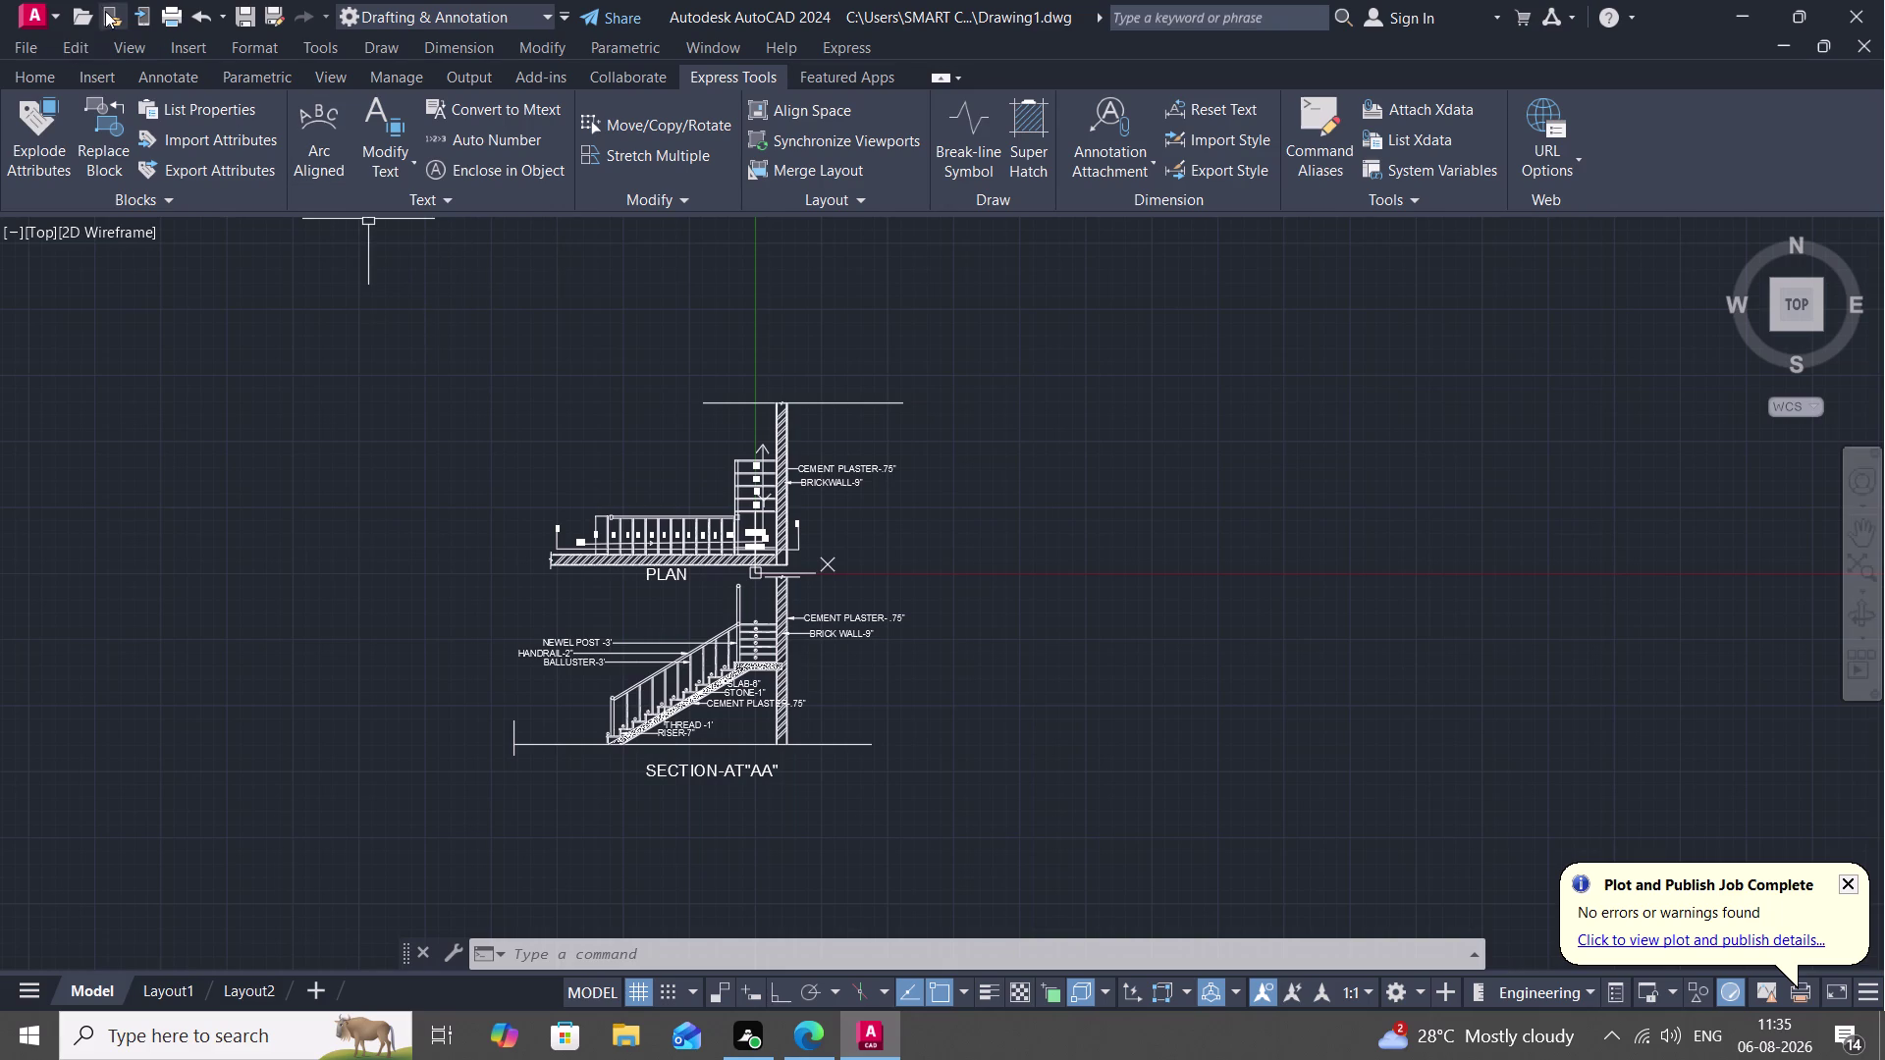
Start Save As for the staircase drawing, with the Desktop as the save location.
click(271, 18)
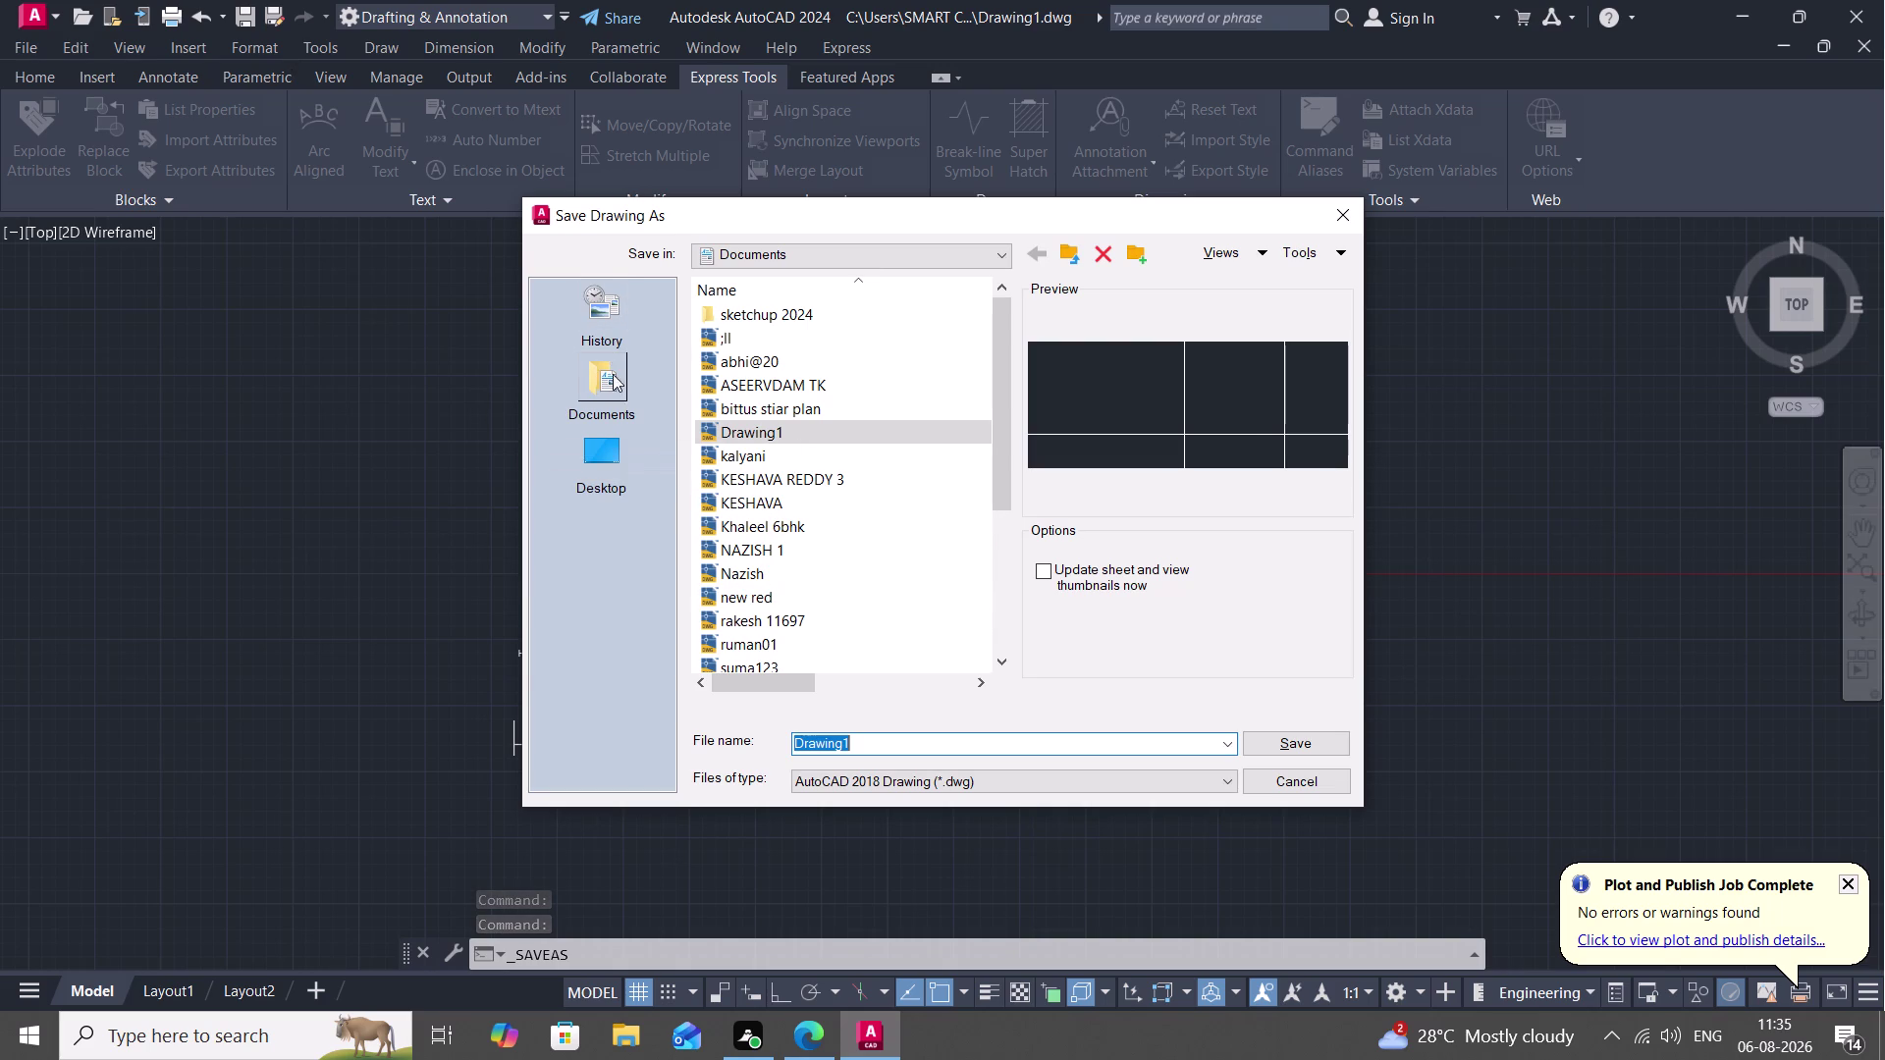
click(604, 457)
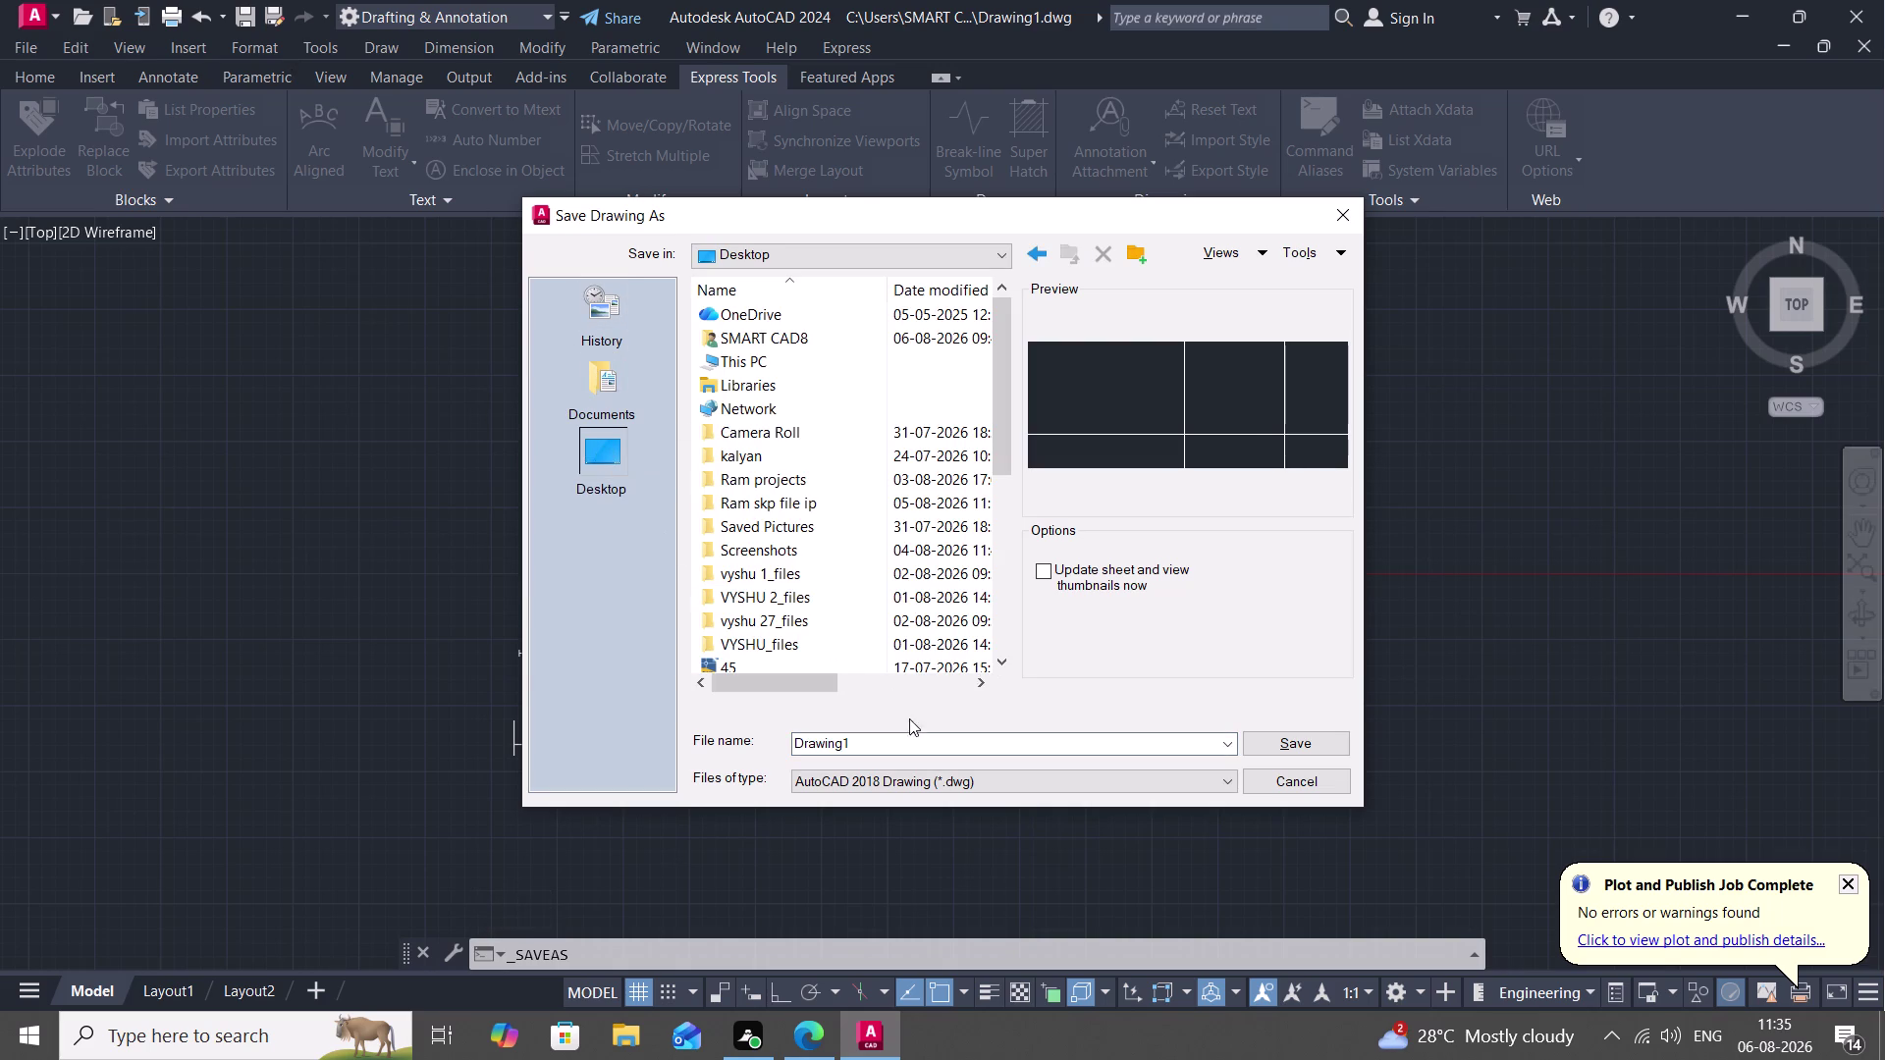
Replace Drawing1 with 'VYSHNAVI 1' and save it as an AutoCAD 2018 DWG.
click(917, 740)
key(BackSpace)
key(BackSpace)
key(BackSpace)
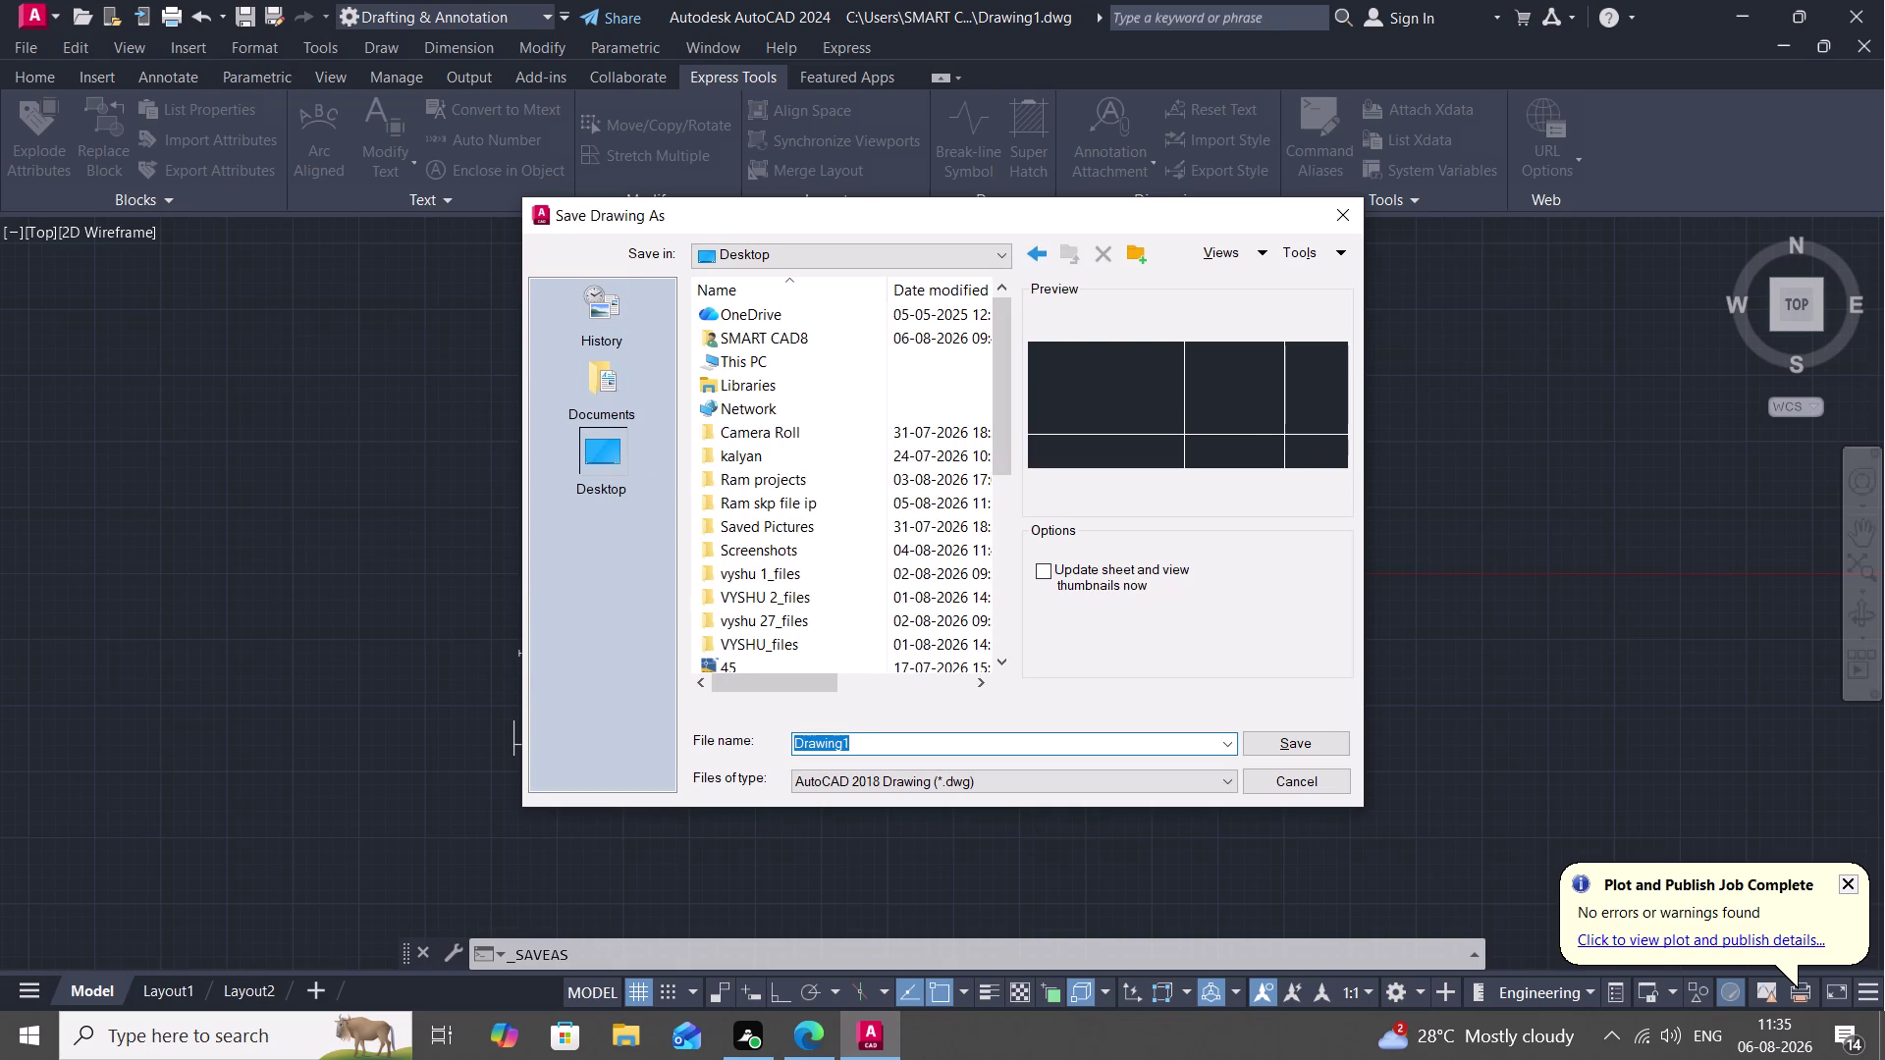
text(VYS)
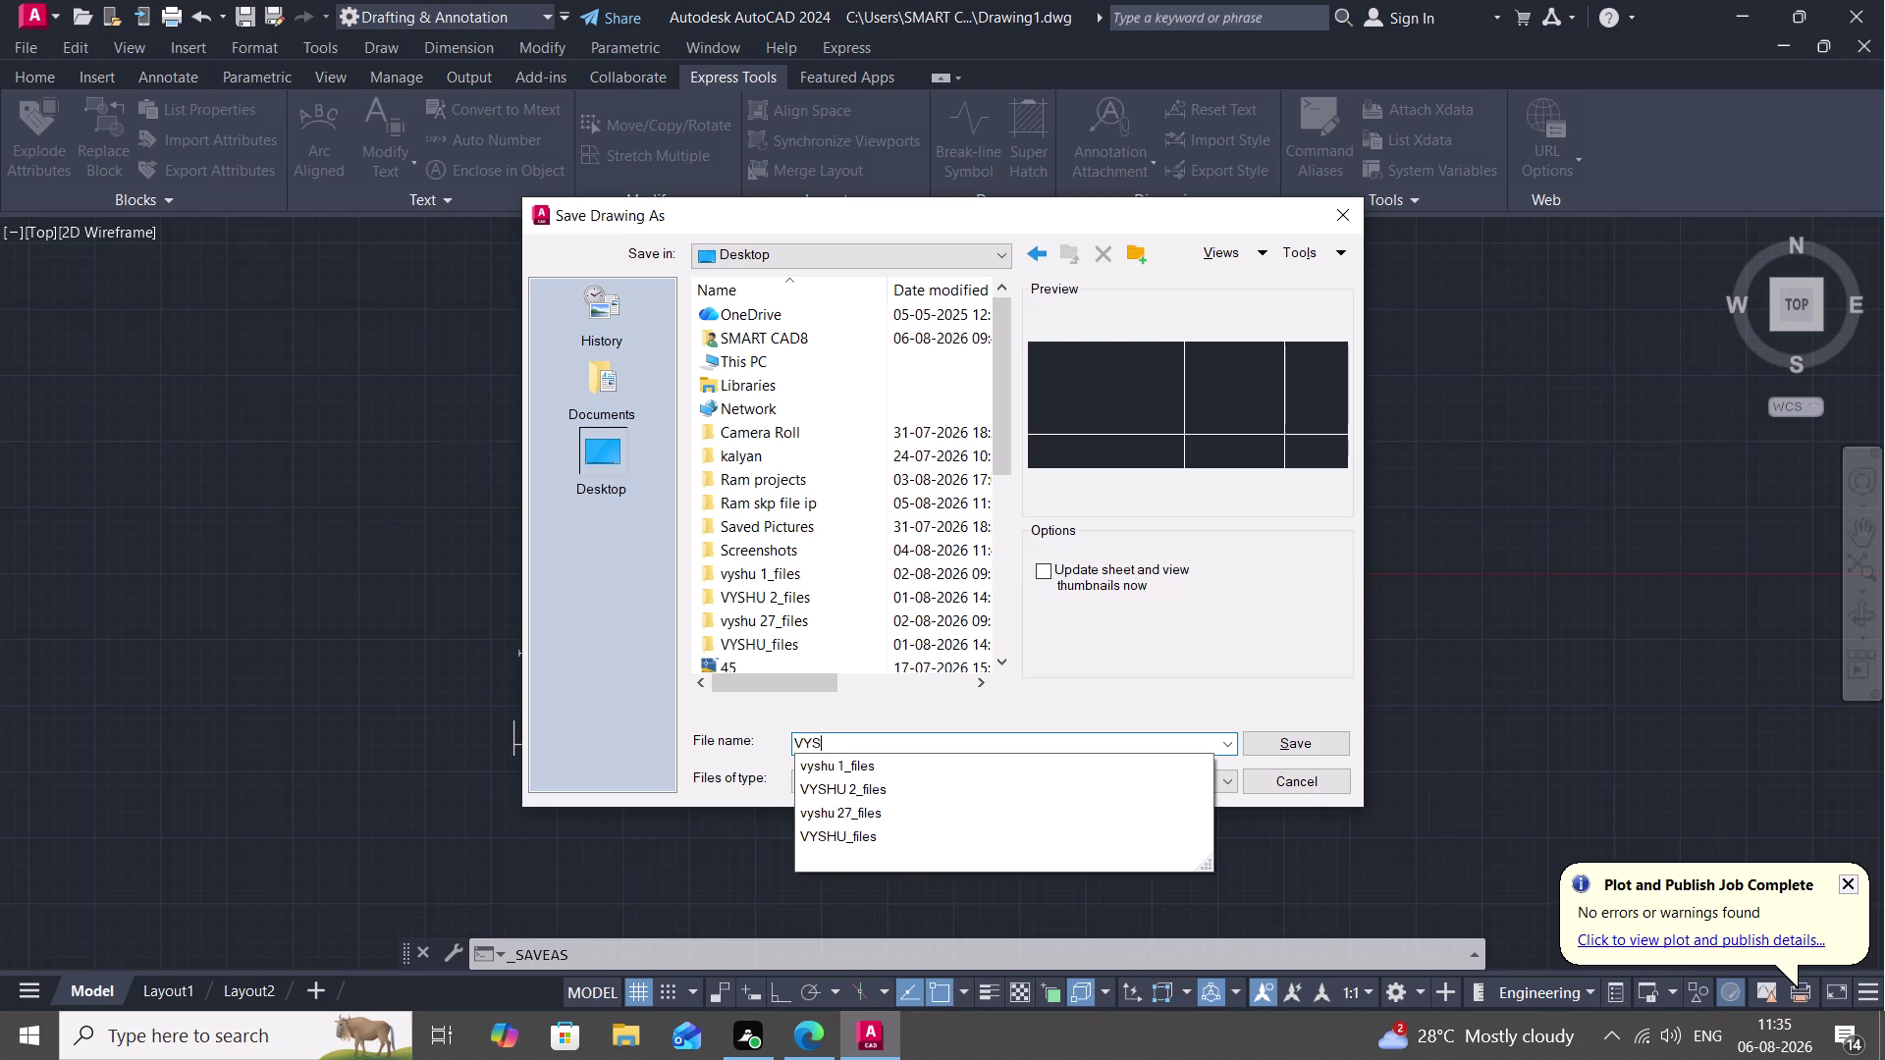
text(H)
key(n)
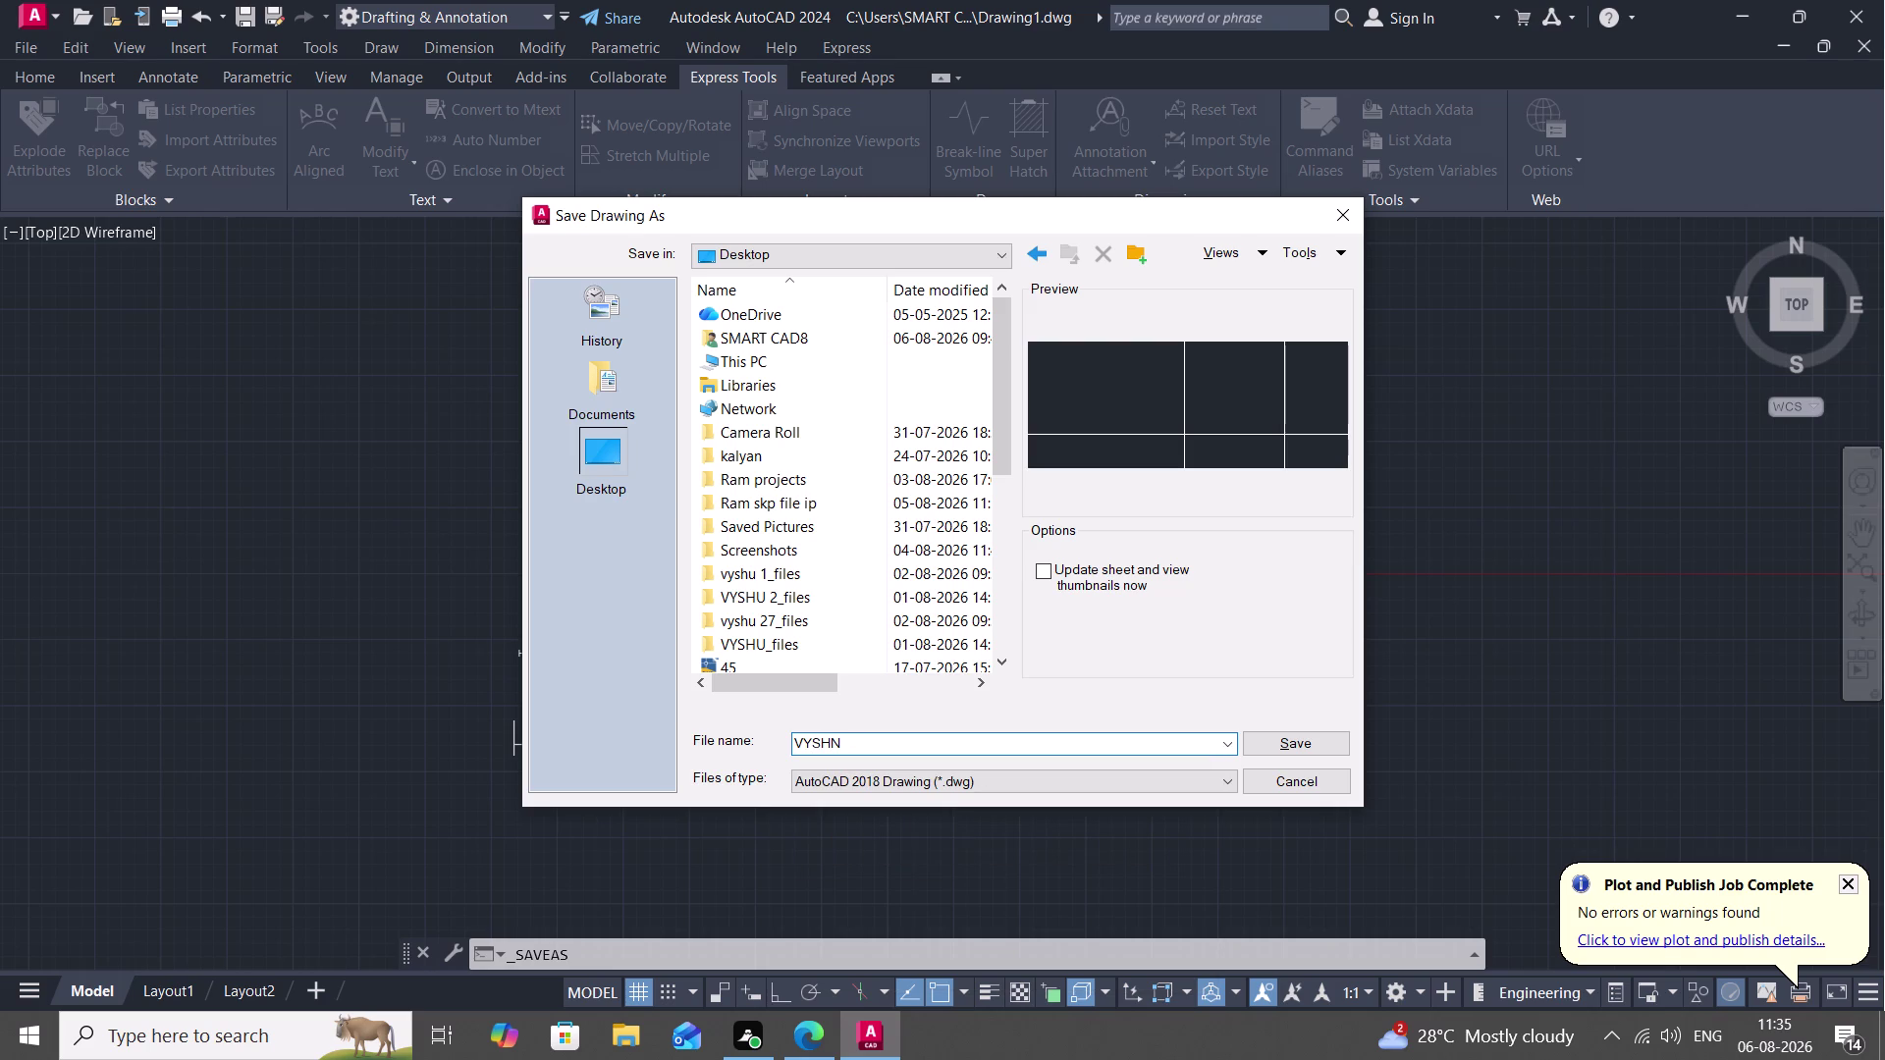
text(AVI)
key(space)
key(1)
click(1300, 738)
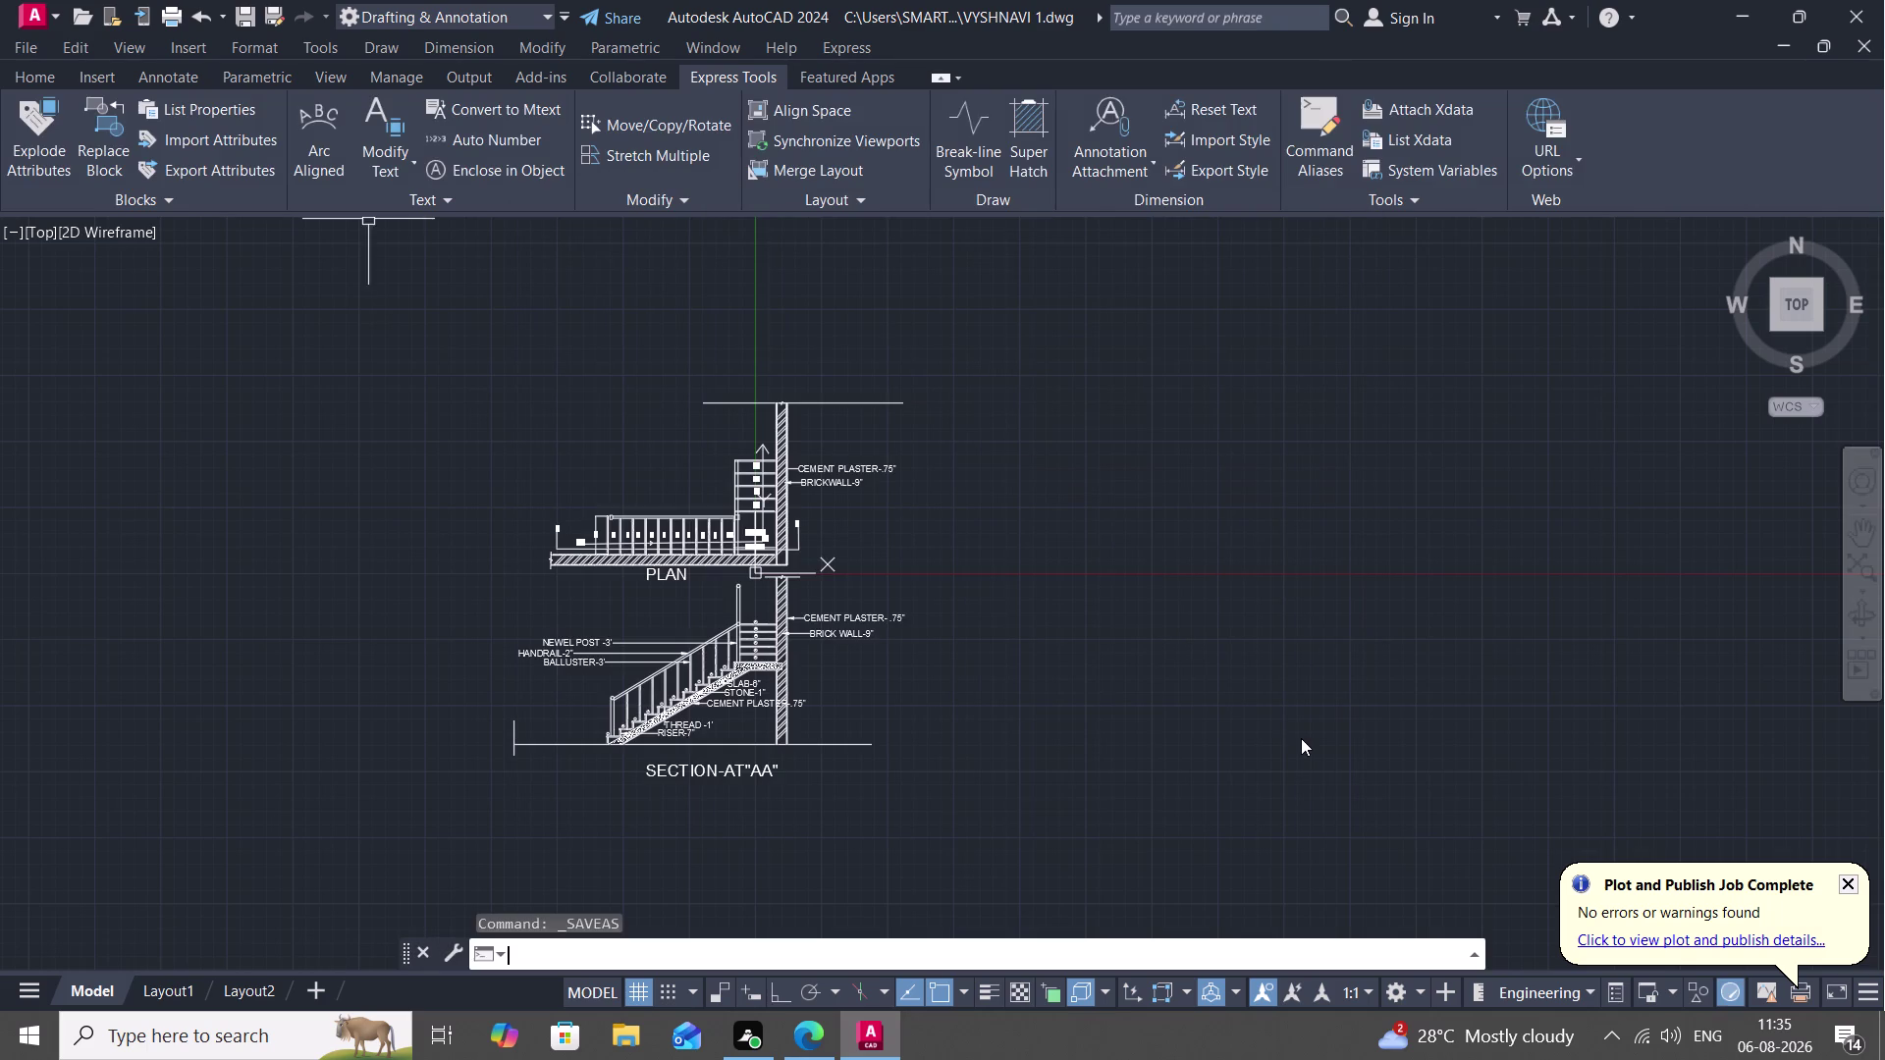